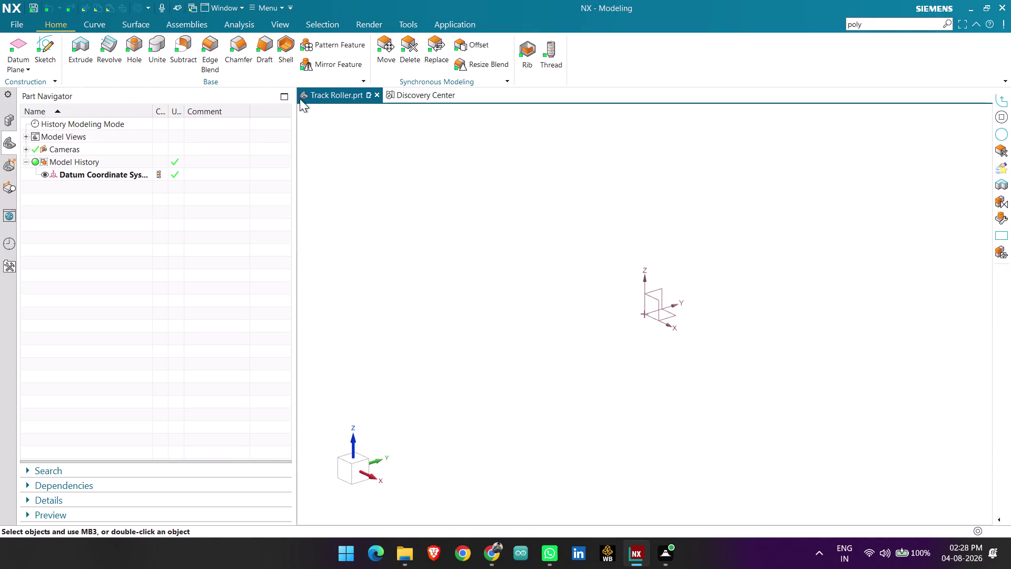
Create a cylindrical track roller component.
Create a new sketch on the Track Roller's Front datum plane and open a suggested command's options.
click(53, 42)
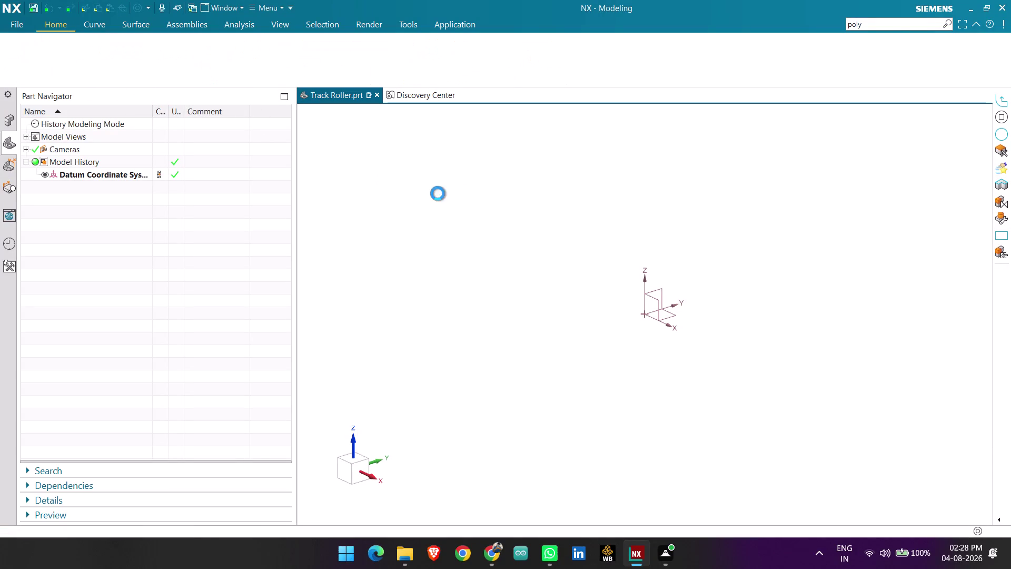
click(604, 209)
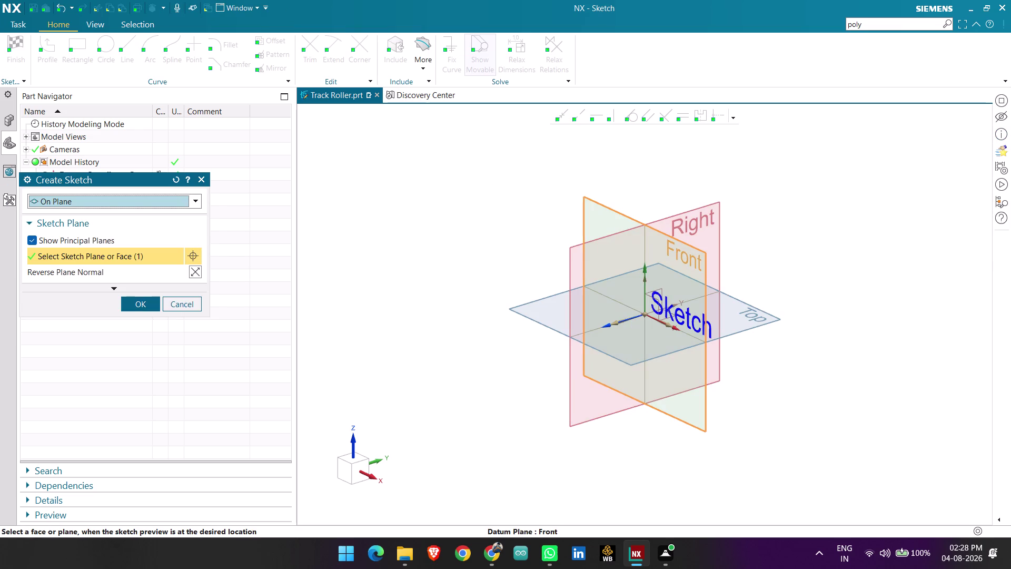
middle_click(604, 209)
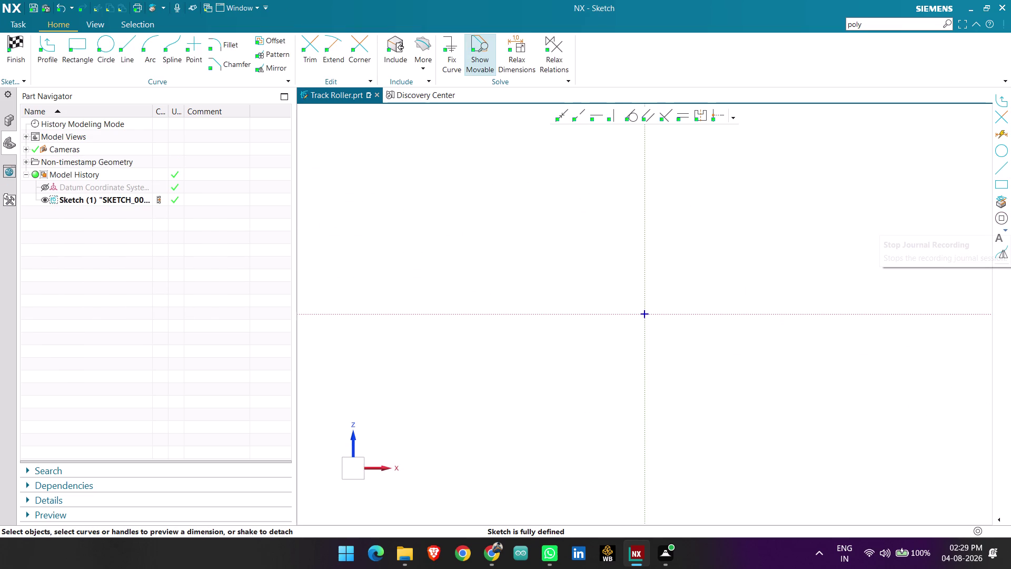
right_click(1000, 221)
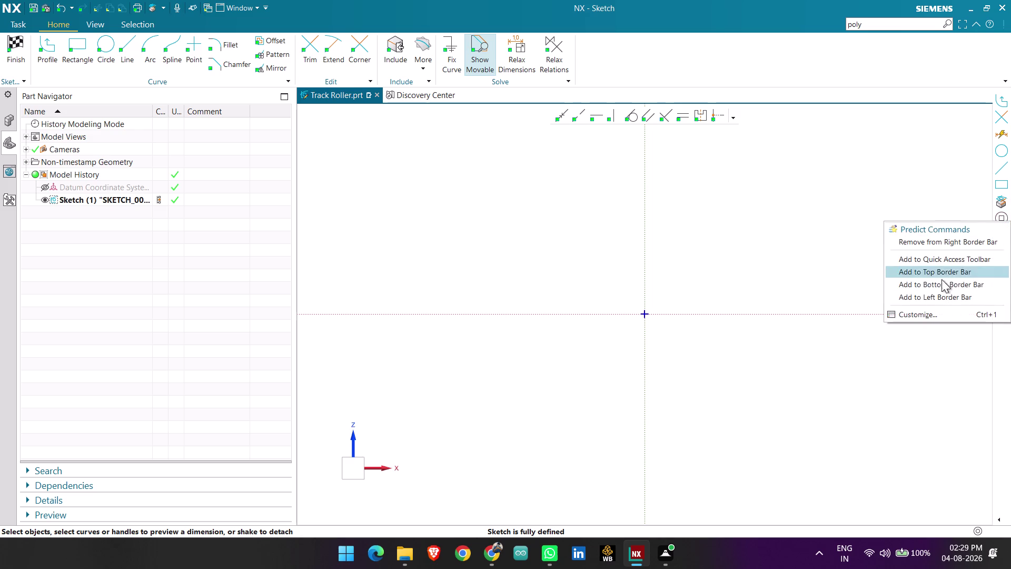
click(758, 269)
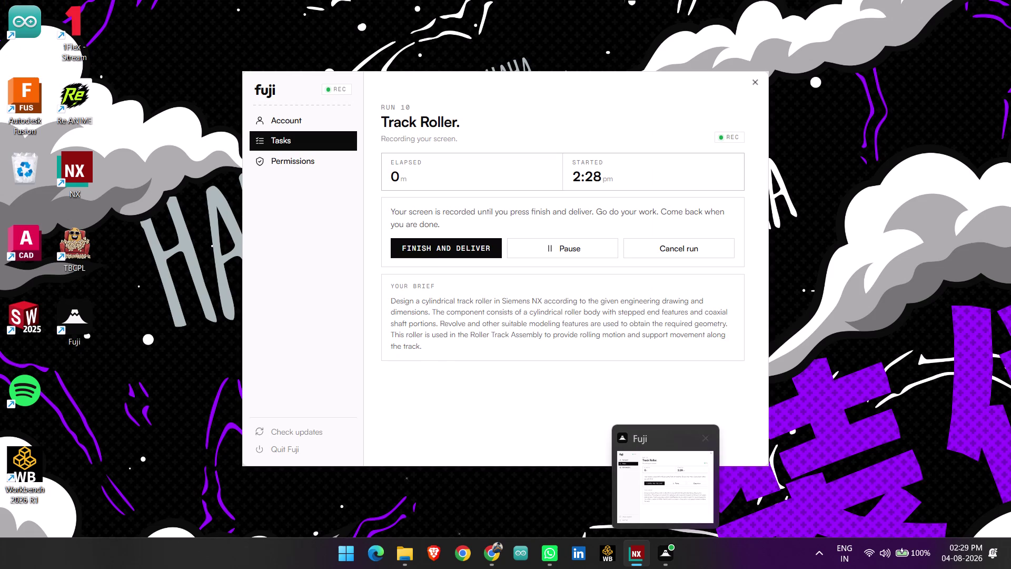
Scroll through the Track Roller run brief in Fuji.
scroll(up, 3)
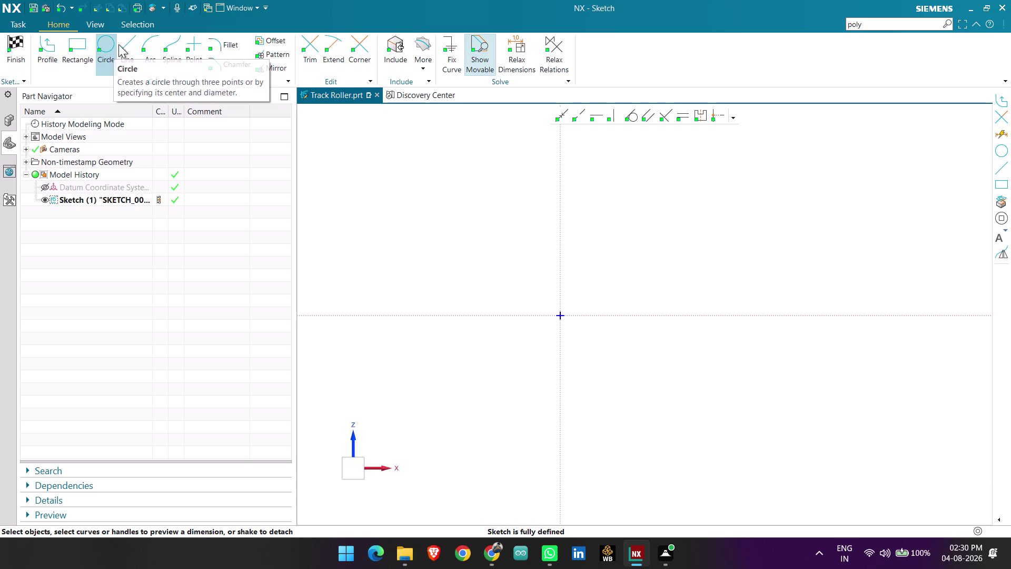
Draw a single profile line along the sketch's horizontal axis.
click(53, 52)
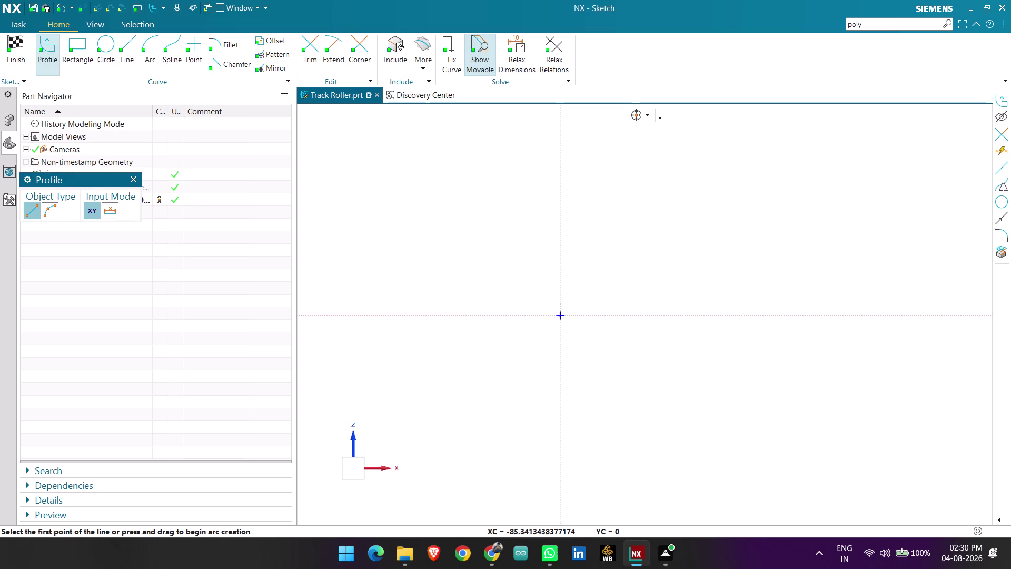
scroll(up, 3)
scroll(up, 3)
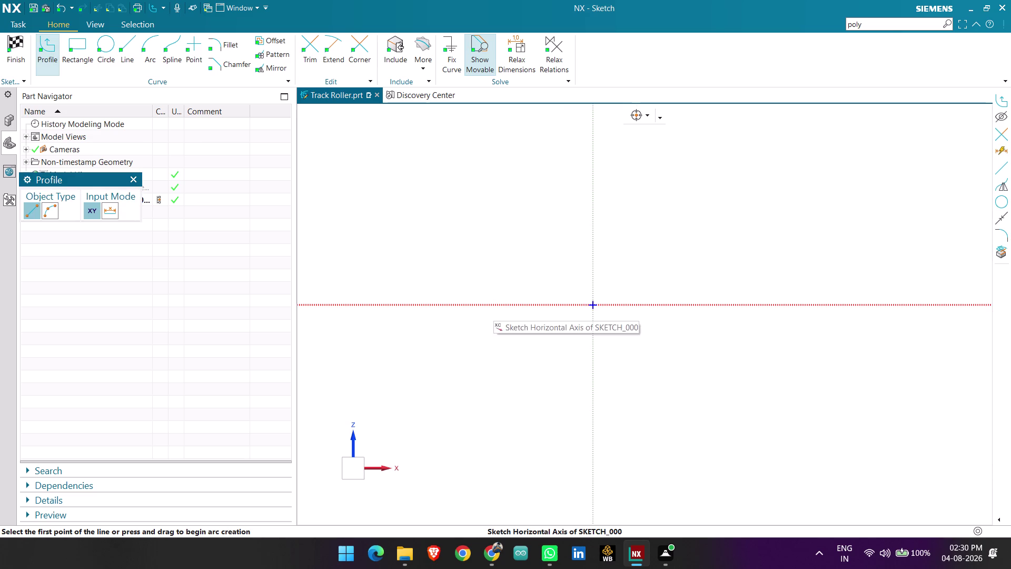
click(490, 305)
click(691, 304)
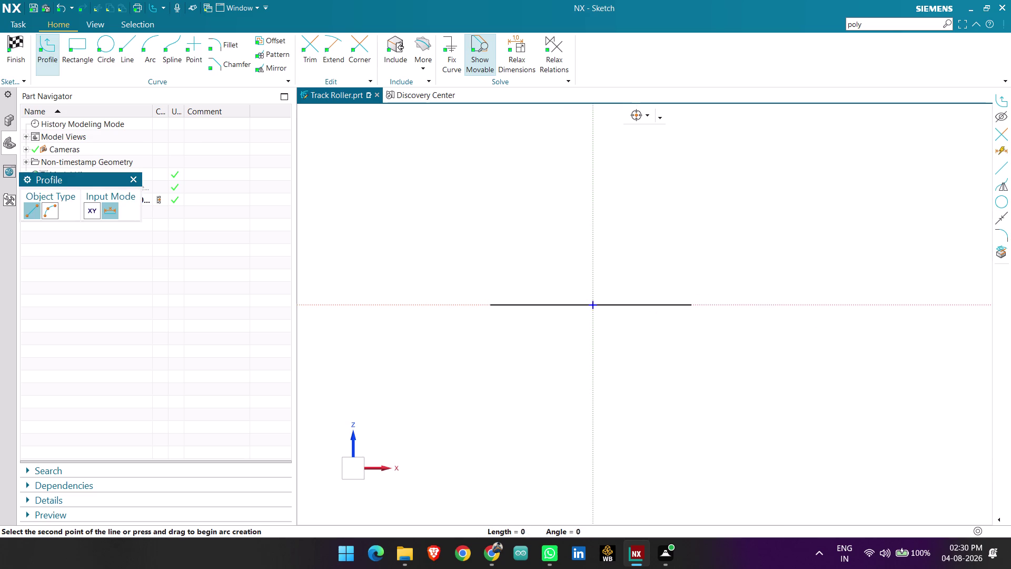
key(Escape)
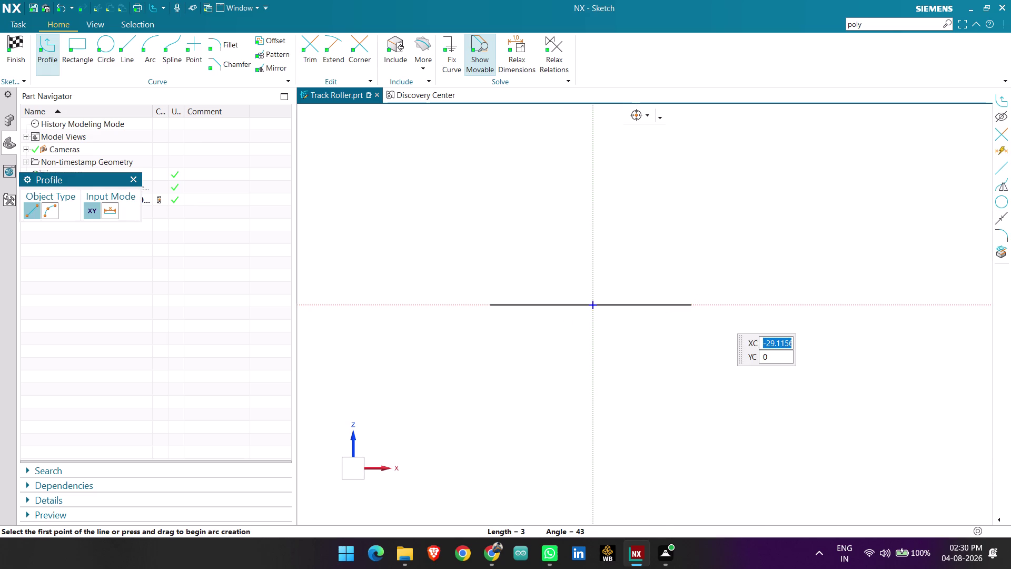
key(Escape)
Set the horizontal line's length dimension to 200 and answer the scale-sketch prompt.
scroll(up, 3)
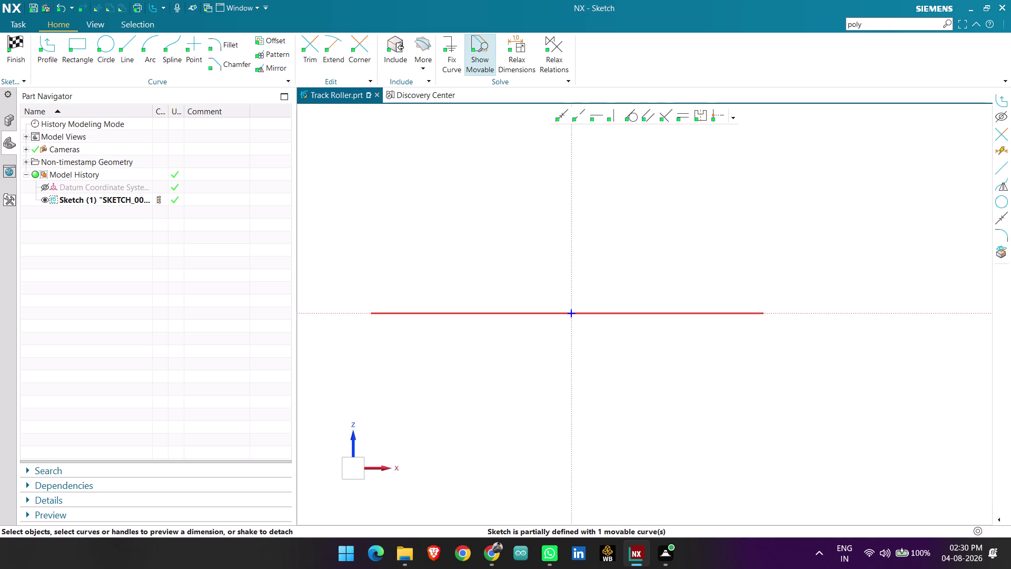
click(605, 316)
double_click(570, 337)
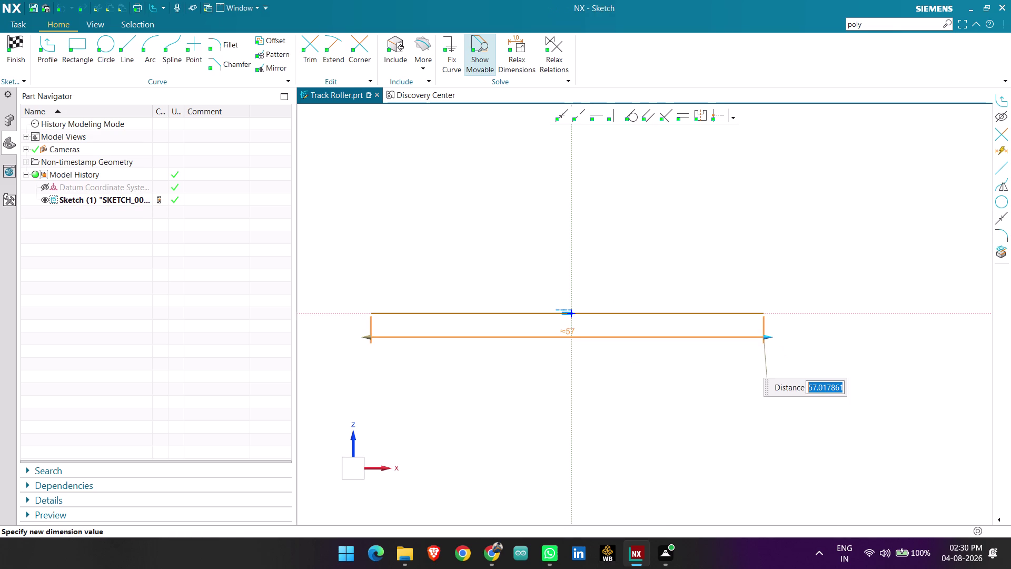
text(200)
key(Return)
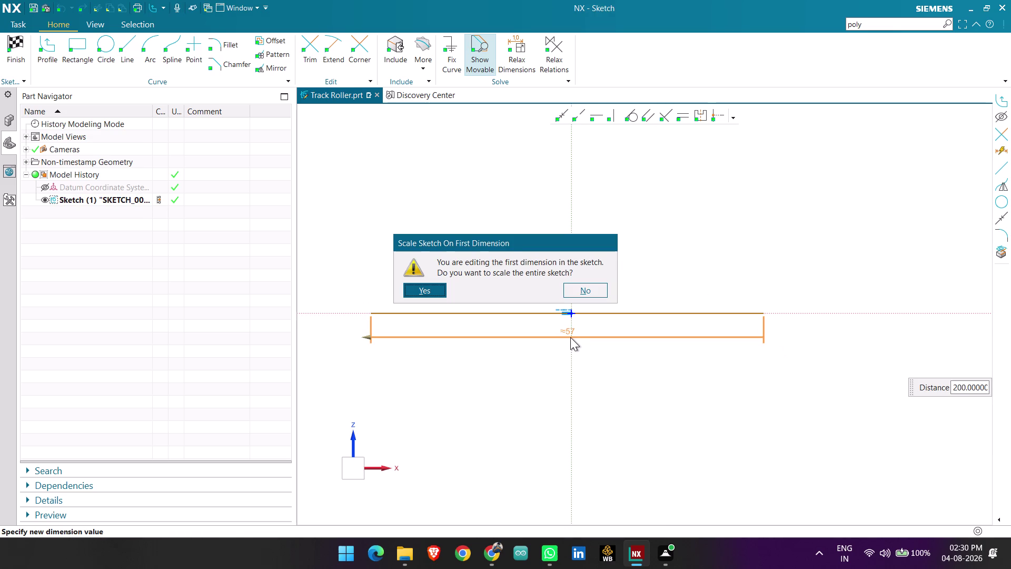
click(419, 286)
scroll(down, 3)
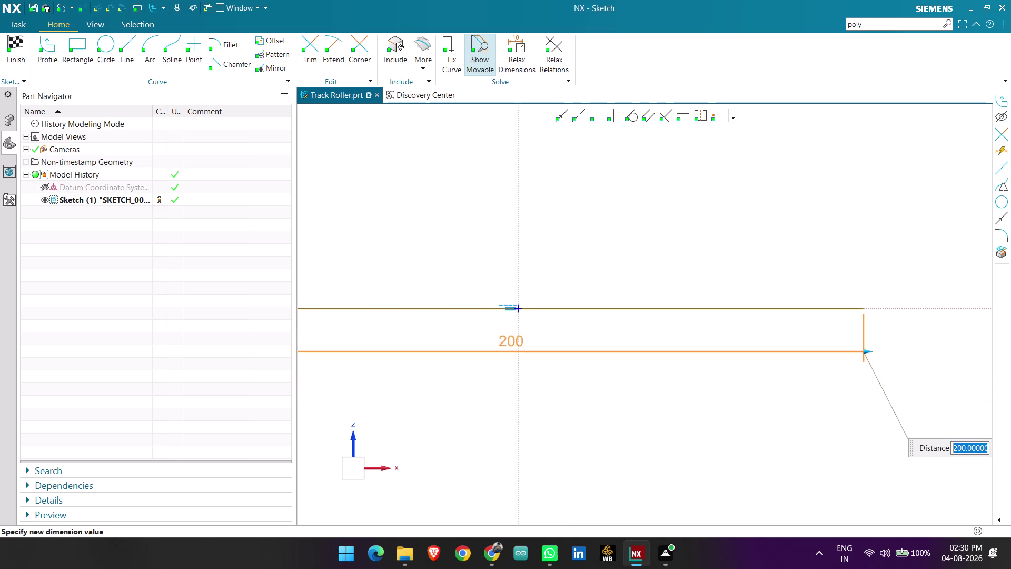
scroll(down, 3)
middle_click(460, 321)
scroll(up, 3)
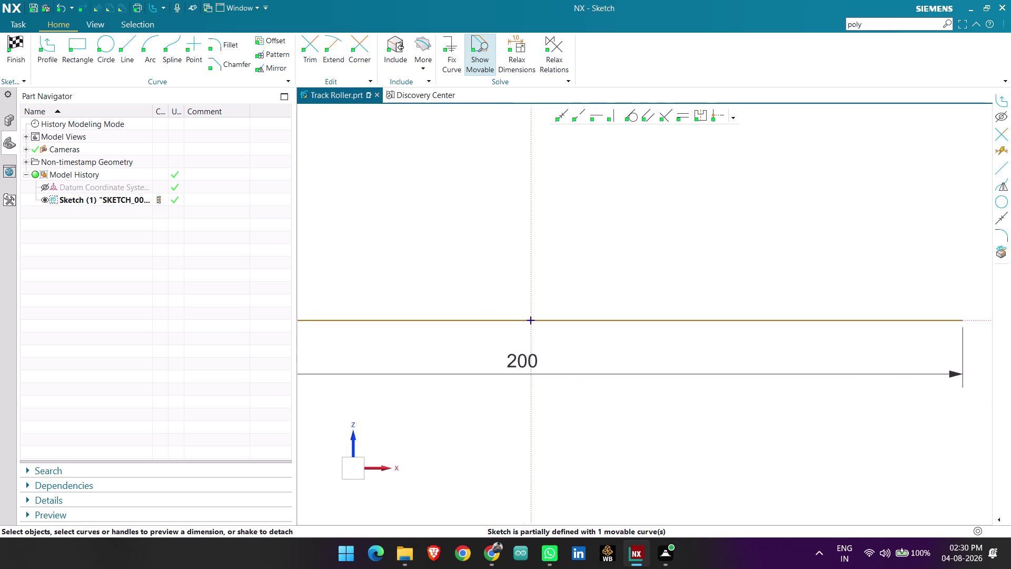
click(564, 119)
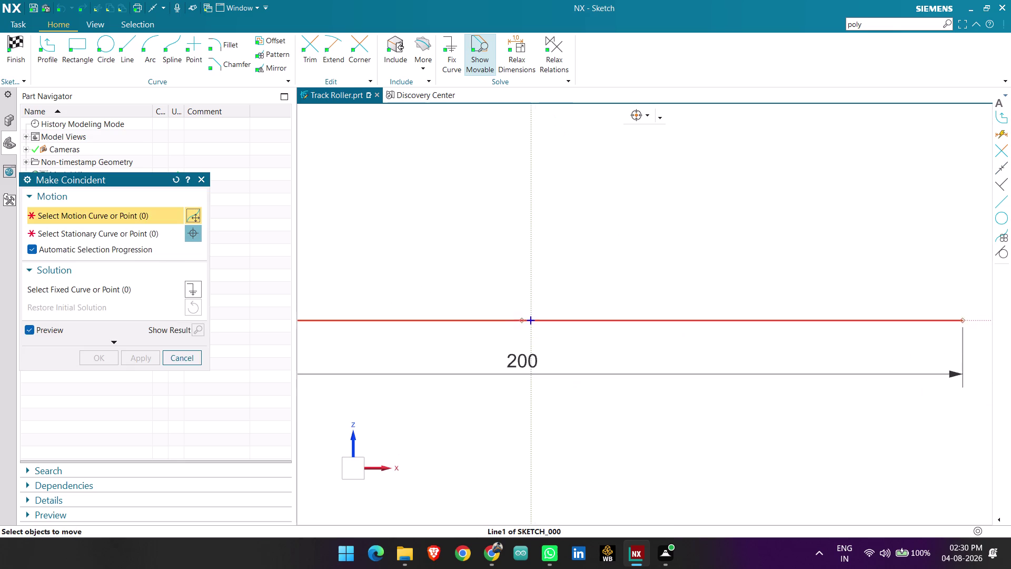
Make the 200 line's midpoint coincident with the sketch origin.
scroll(up, 3)
click(527, 320)
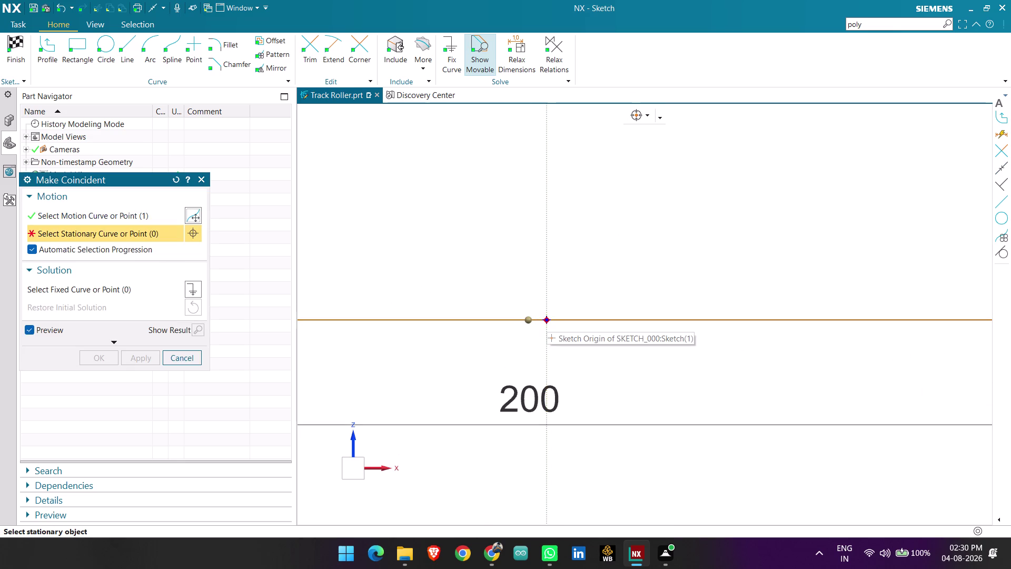
click(546, 318)
click(134, 357)
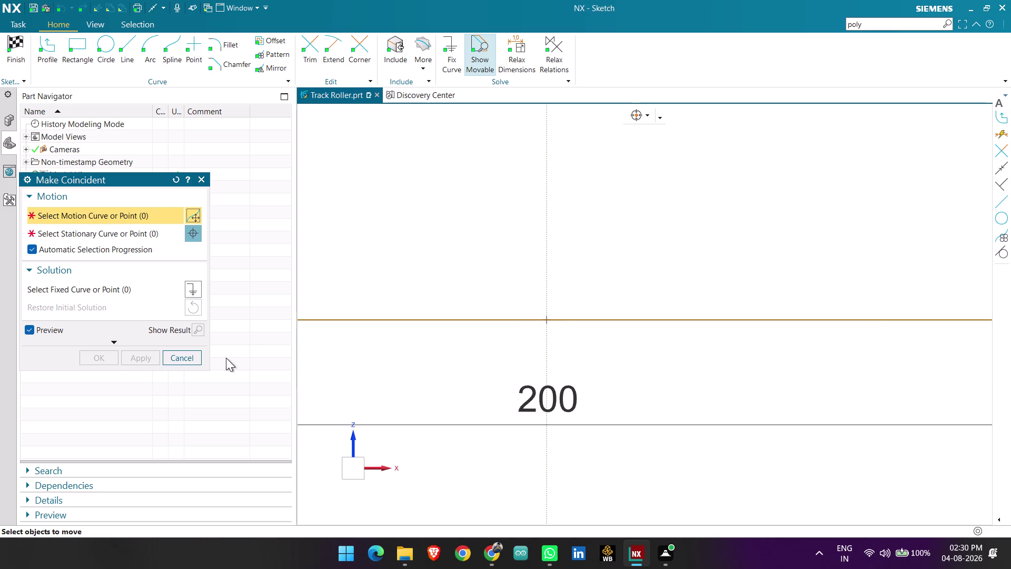
click(196, 357)
Select the centred 200 line in the now fully defined sketch.
scroll(down, 3)
click(696, 324)
click(776, 283)
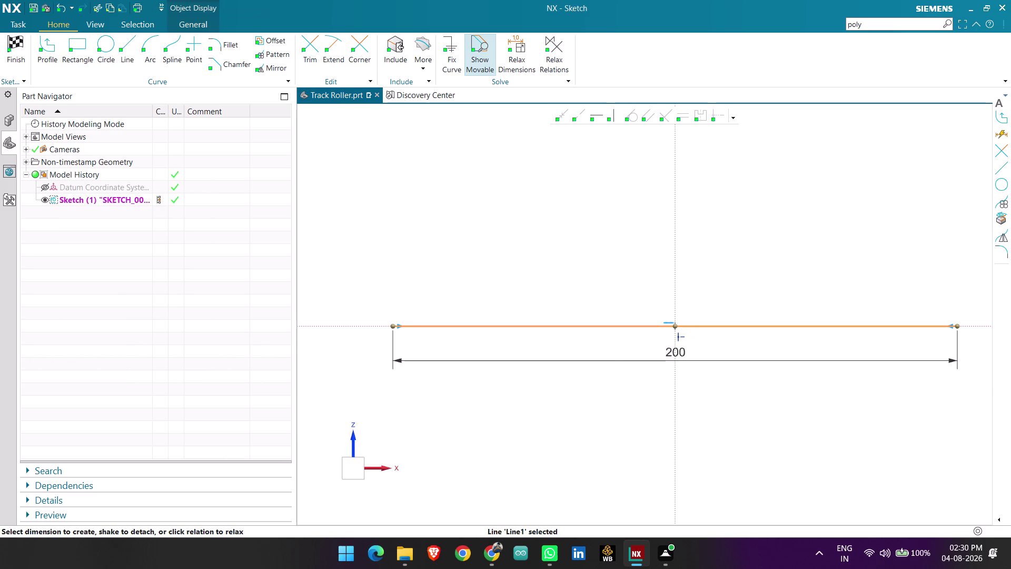
scroll(up, 3)
scroll(down, 3)
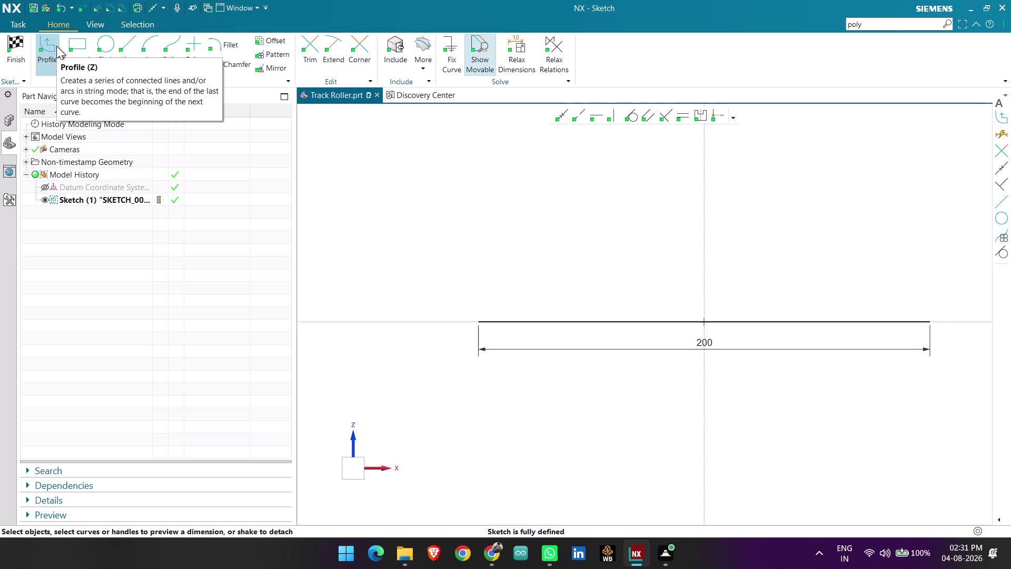
click(48, 57)
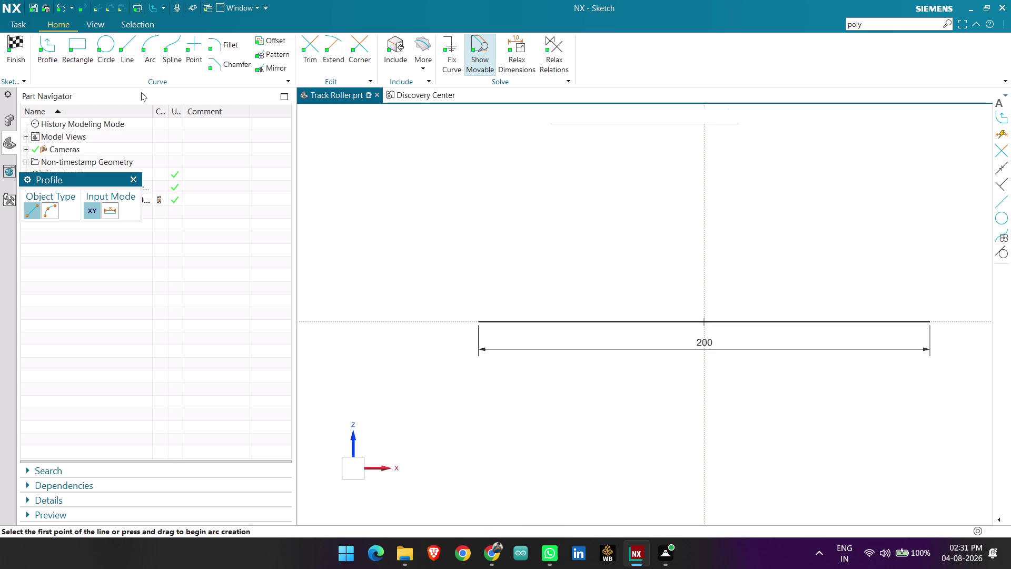
Draw a 12.5 (25/2) long vertical line rising from the 200 line's left endpoint.
scroll(up, 3)
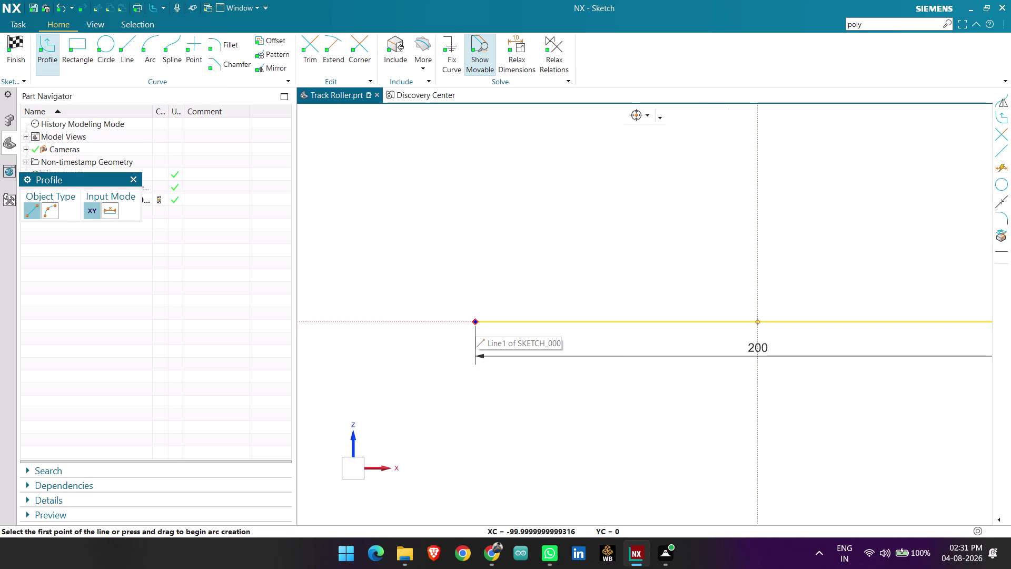
click(476, 323)
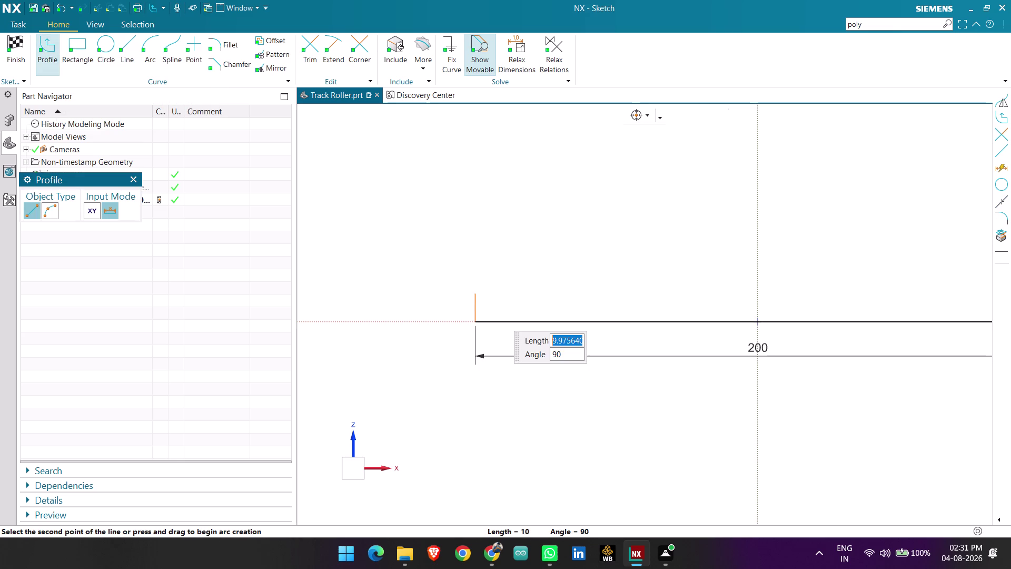
key(Escape)
scroll(up, 3)
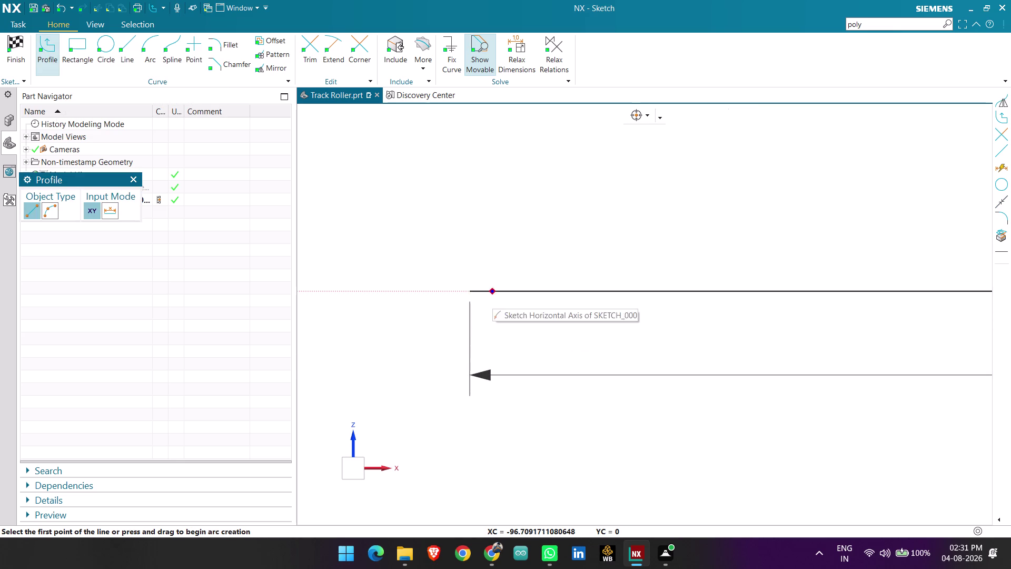
click(468, 292)
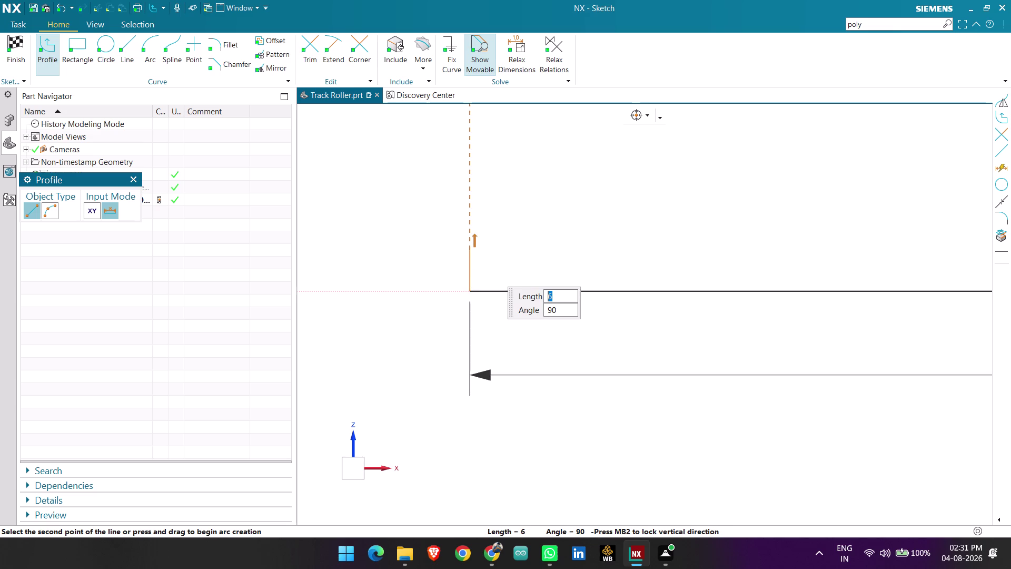
text(25)
text(/2)
key(Return)
key(Return)
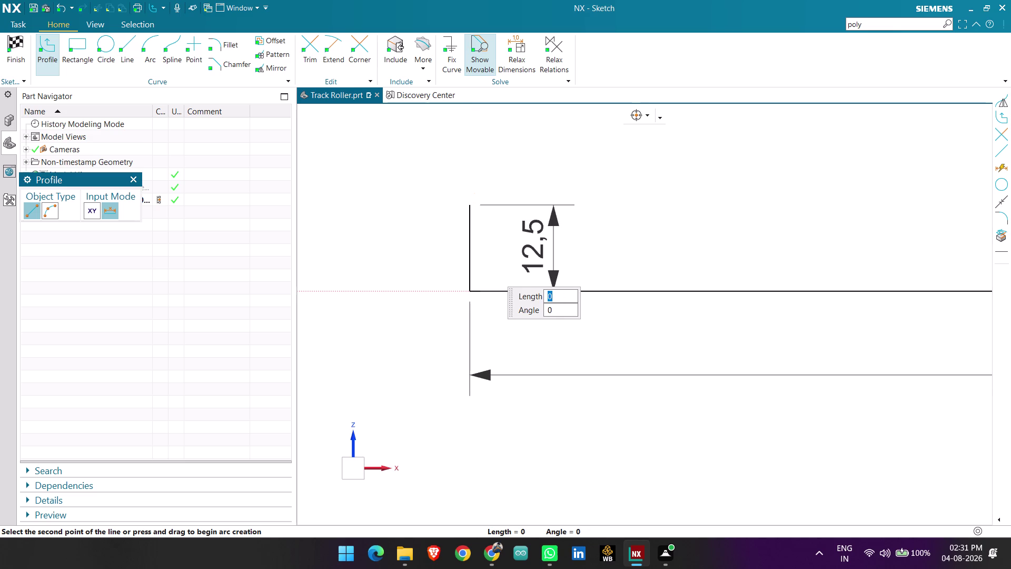
scroll(down, 3)
scroll(down, 3)
scroll(up, 3)
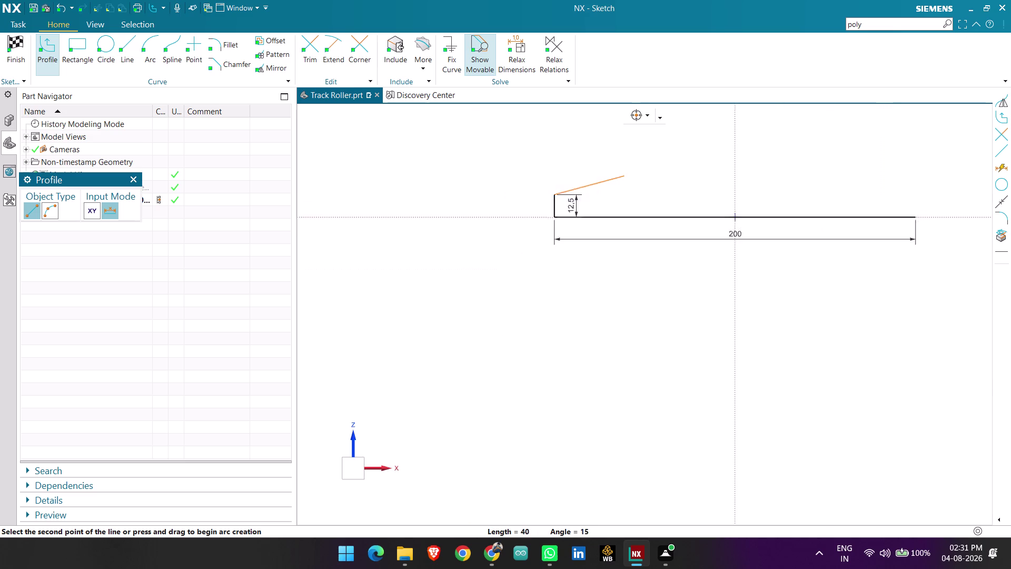